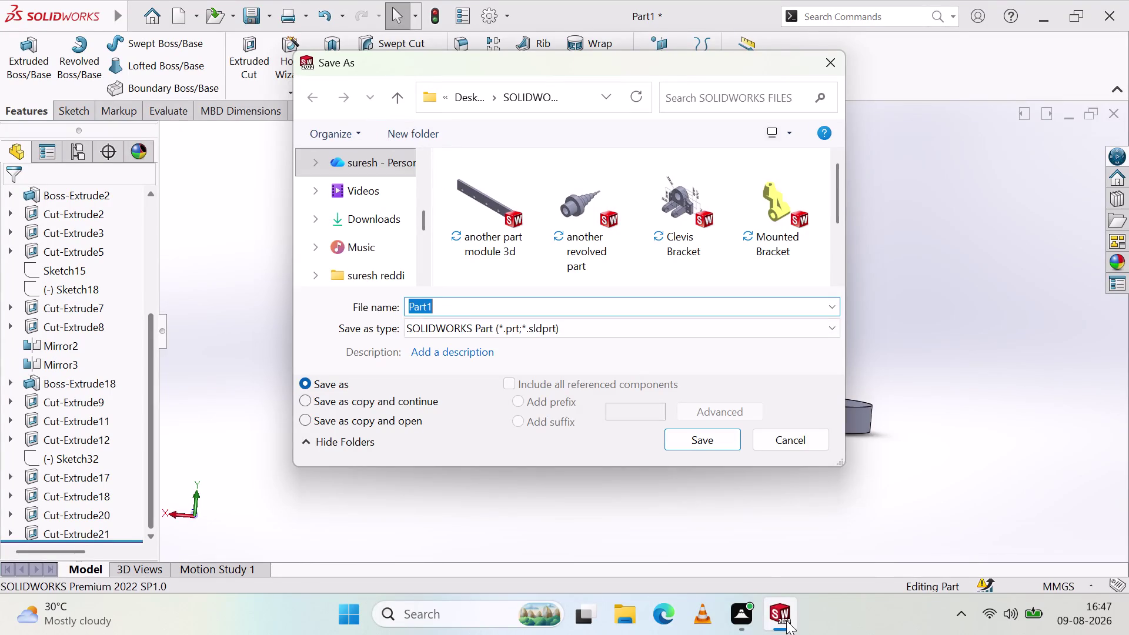
right_click(744, 615)
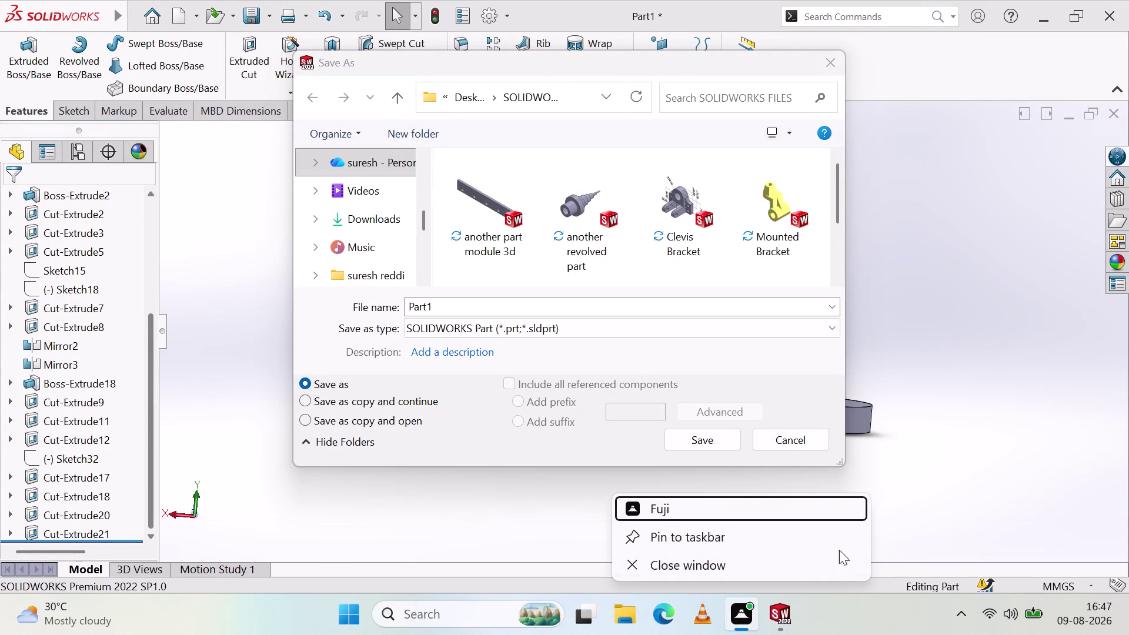
click(995, 506)
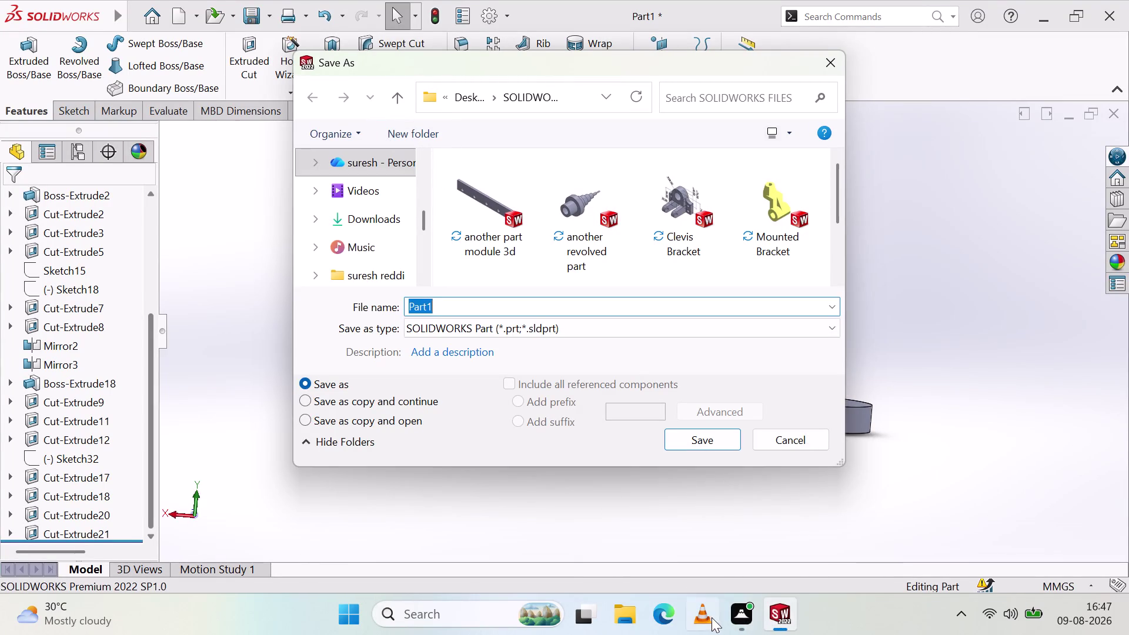